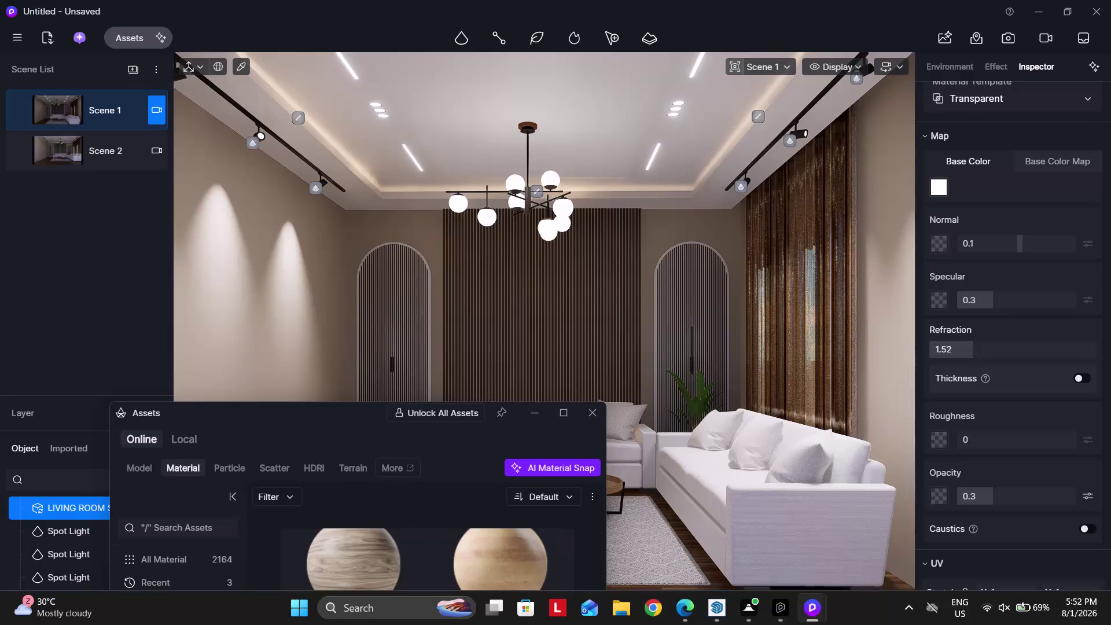
Expand the Assets material library and open the Fabric category.
drag(174, 409, 123, 64)
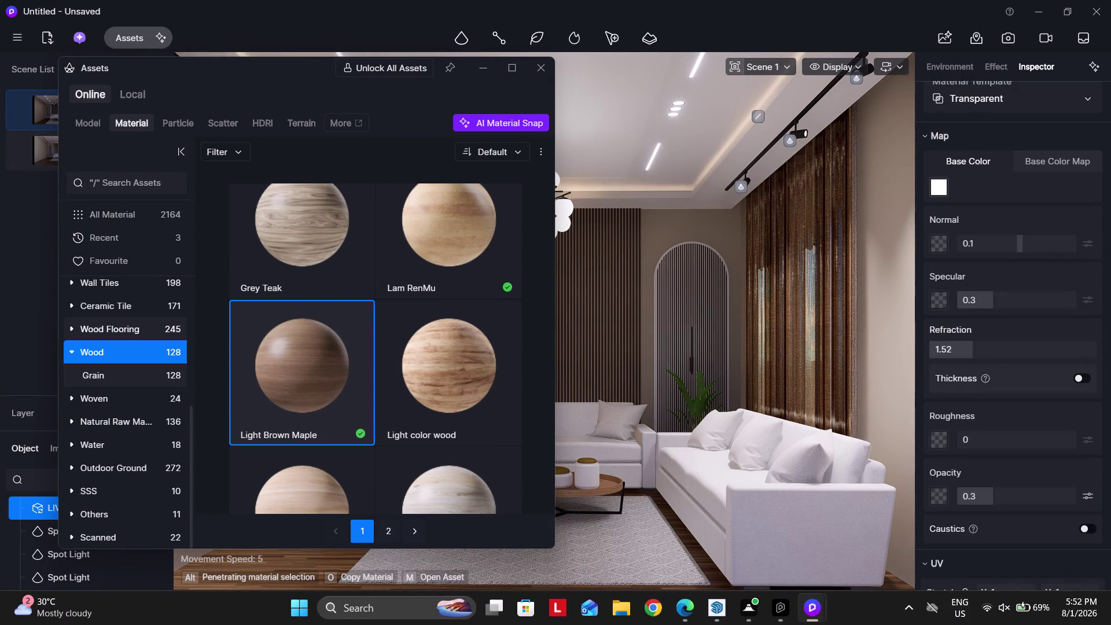
scroll(up, 3)
scroll(up, 3)
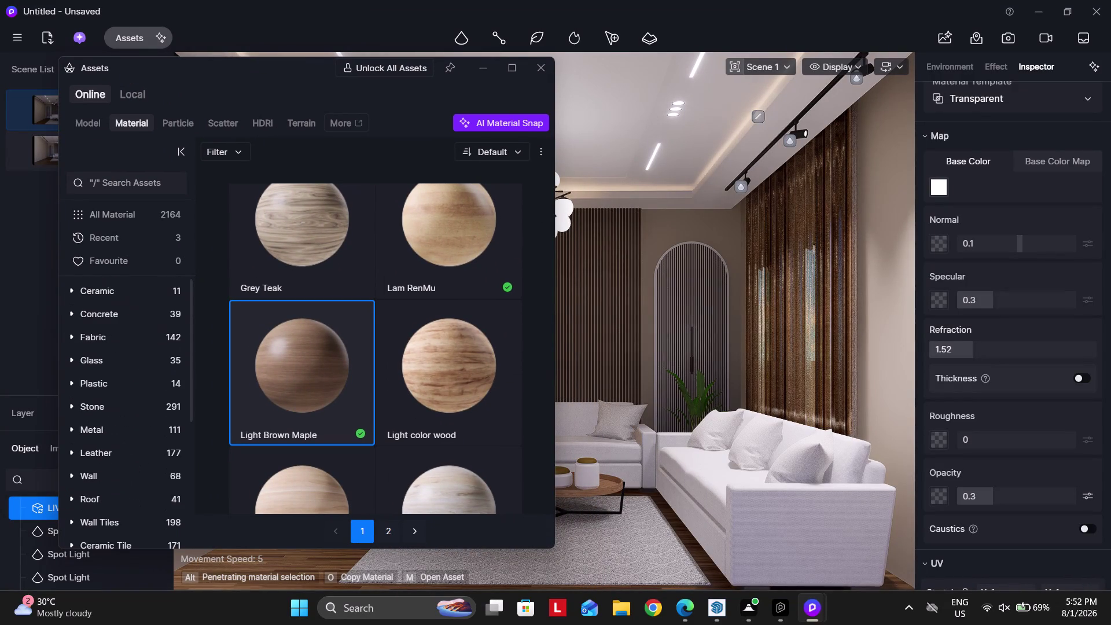
scroll(up, 3)
click(99, 341)
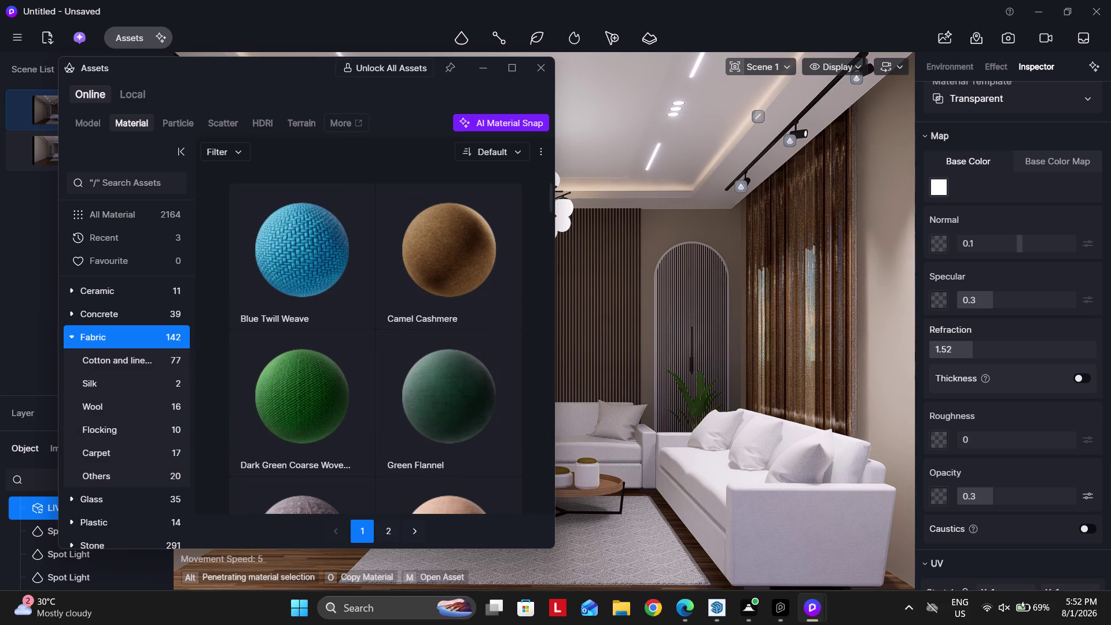
Apply the Solid Cotton and Linen fabric to the sofa.
scroll(down, 3)
scroll(down, 3)
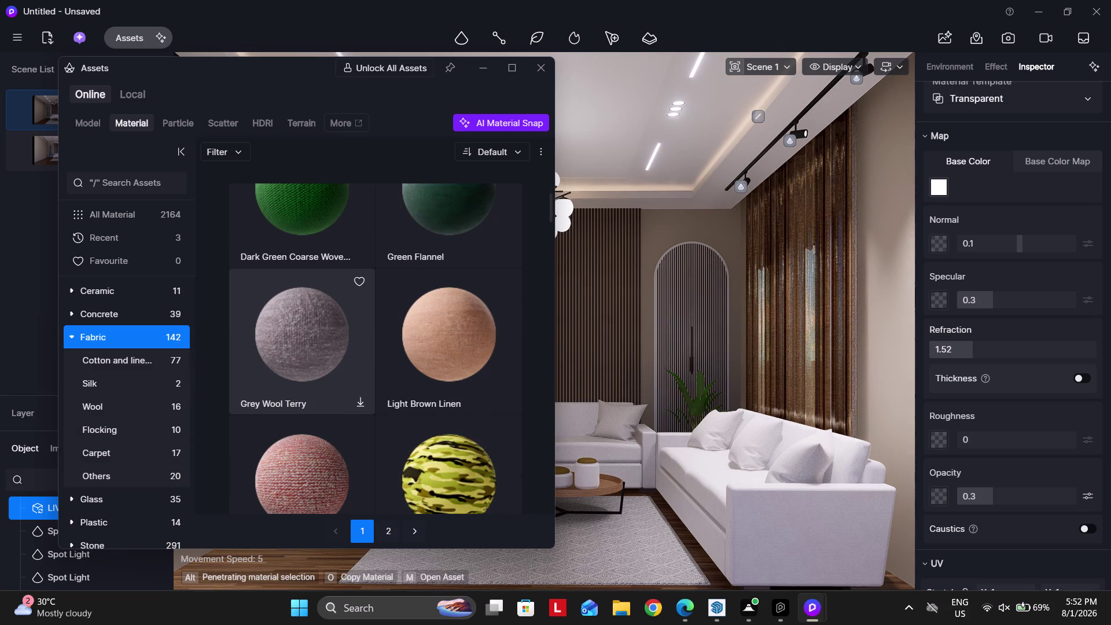
scroll(down, 3)
click(307, 330)
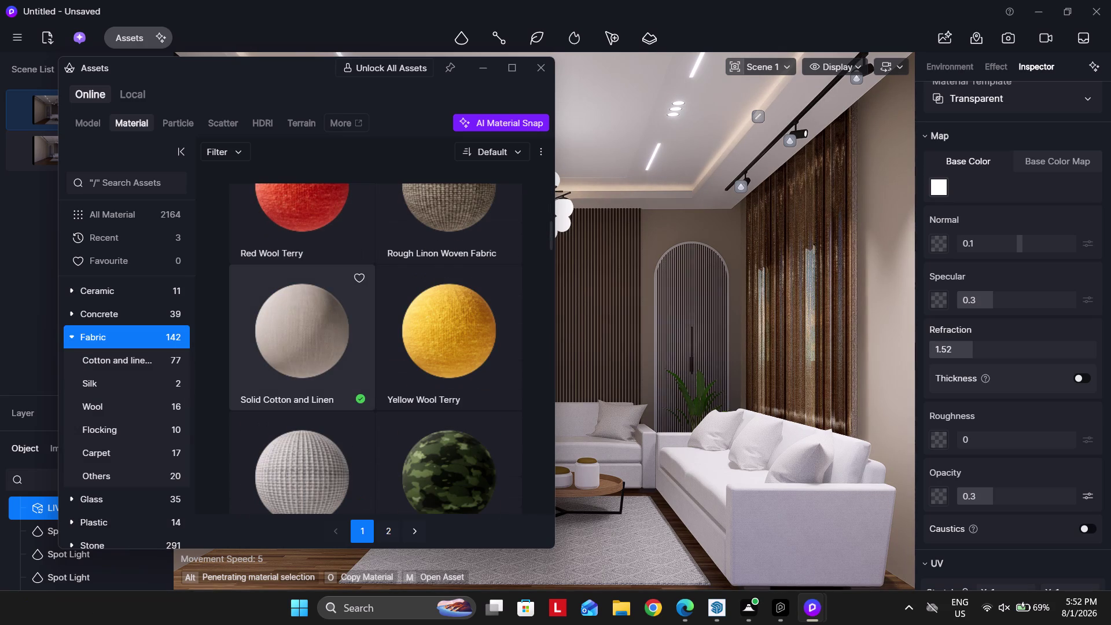
click(751, 514)
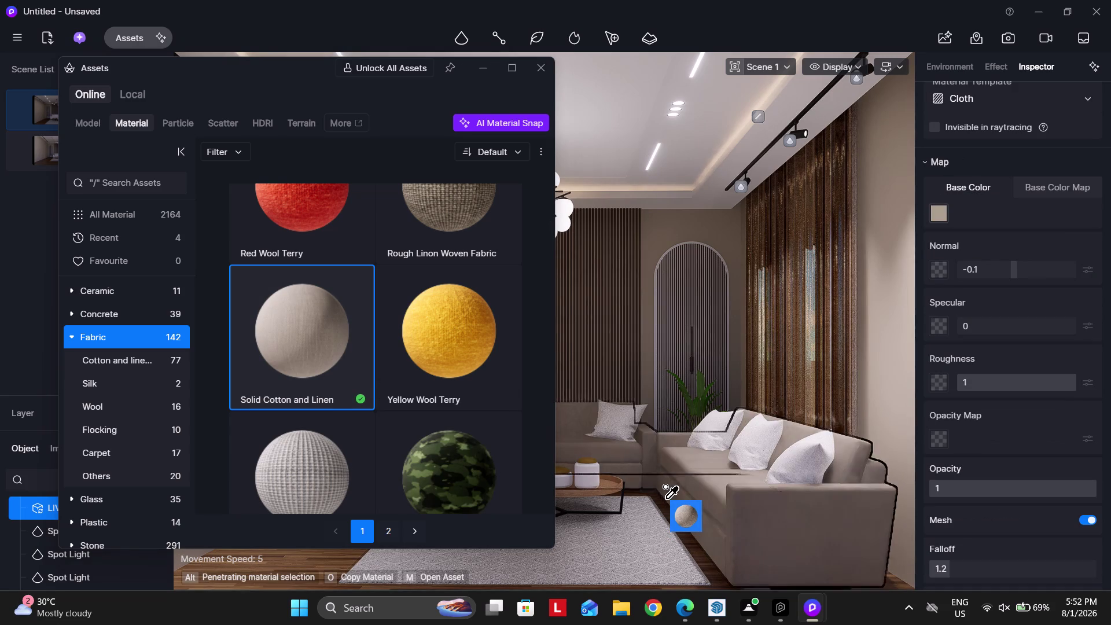
Try the Beige Linen fabric on the sofa instead.
scroll(down, 3)
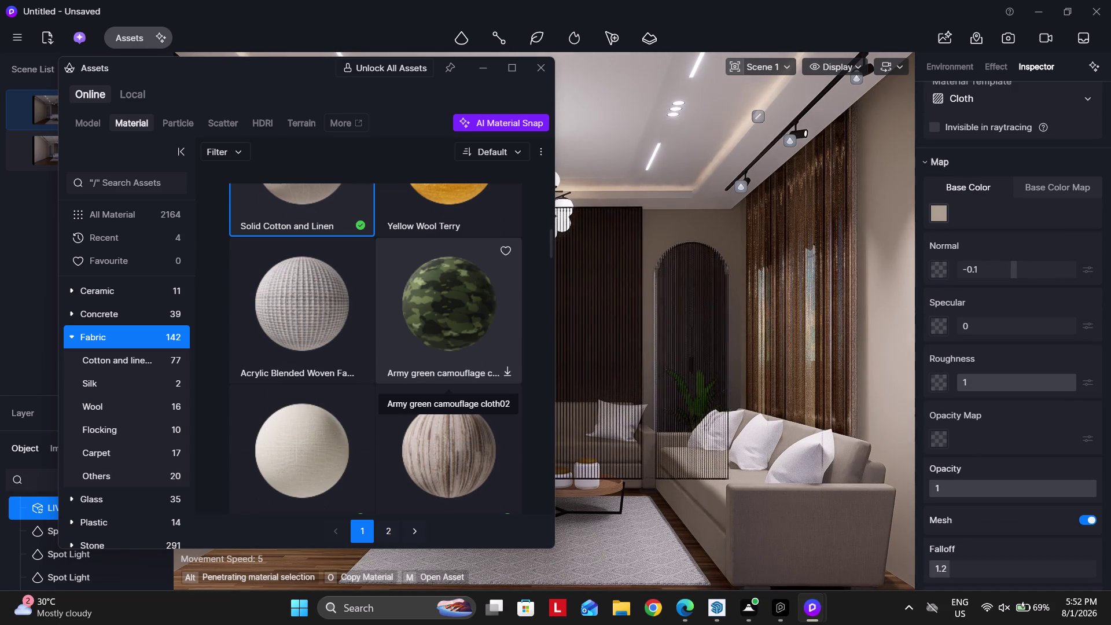
scroll(down, 3)
click(312, 335)
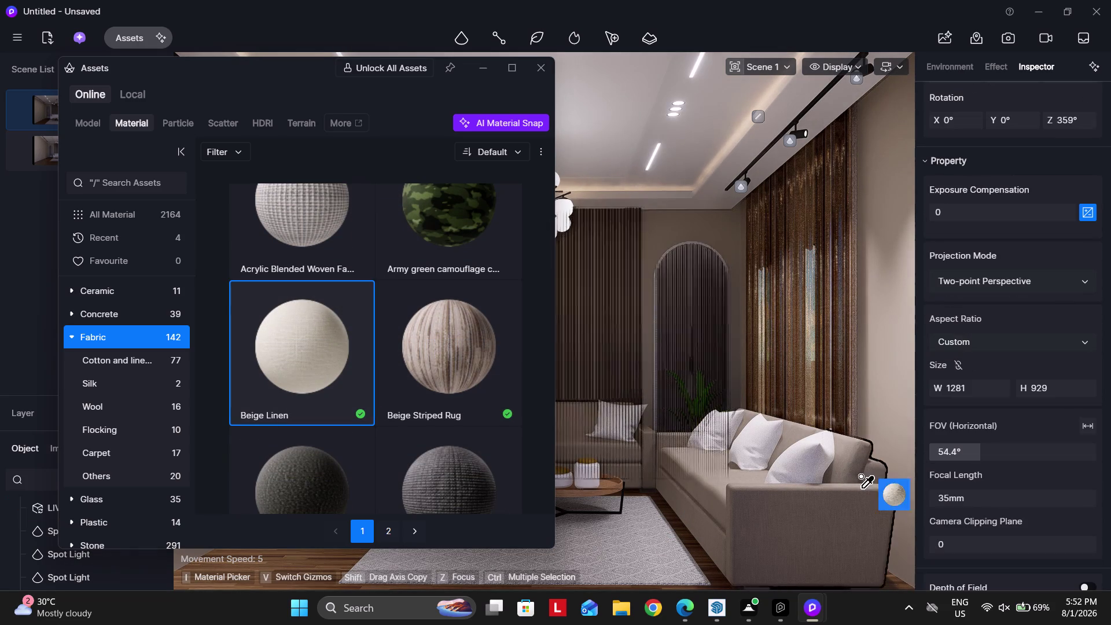
click(773, 504)
Reapply Solid Cotton and Linen to the sofa.
scroll(up, 3)
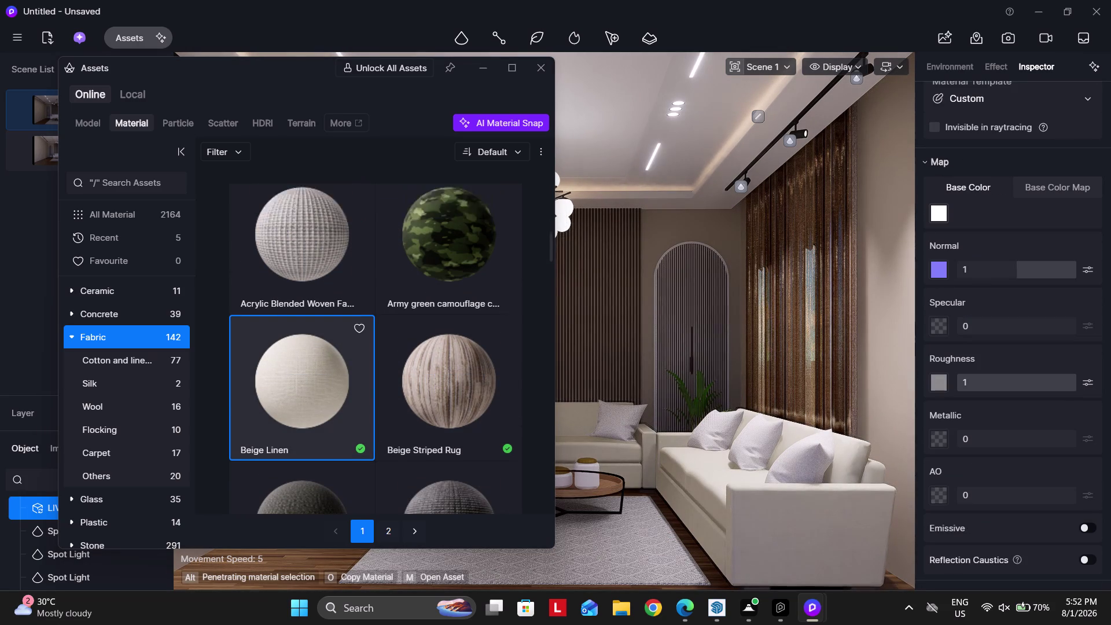
scroll(up, 3)
scroll(up, 3)
click(292, 284)
click(693, 504)
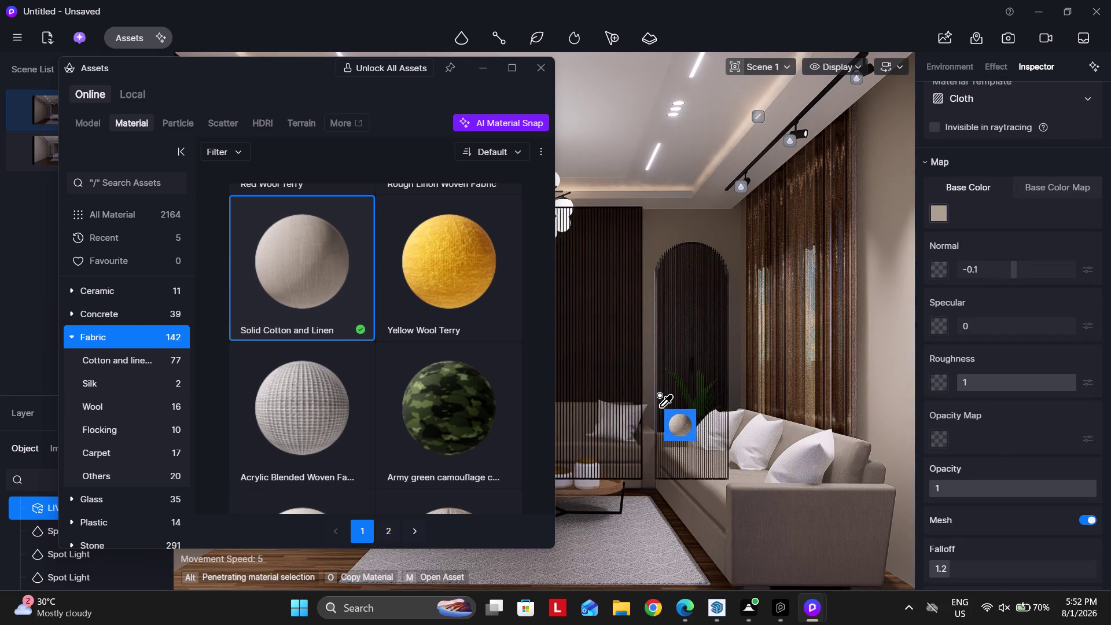
Zoom the view in close to the sofa cushions.
right_drag(739, 334, 781, 409)
scroll(up, 3)
scroll(up, 3)
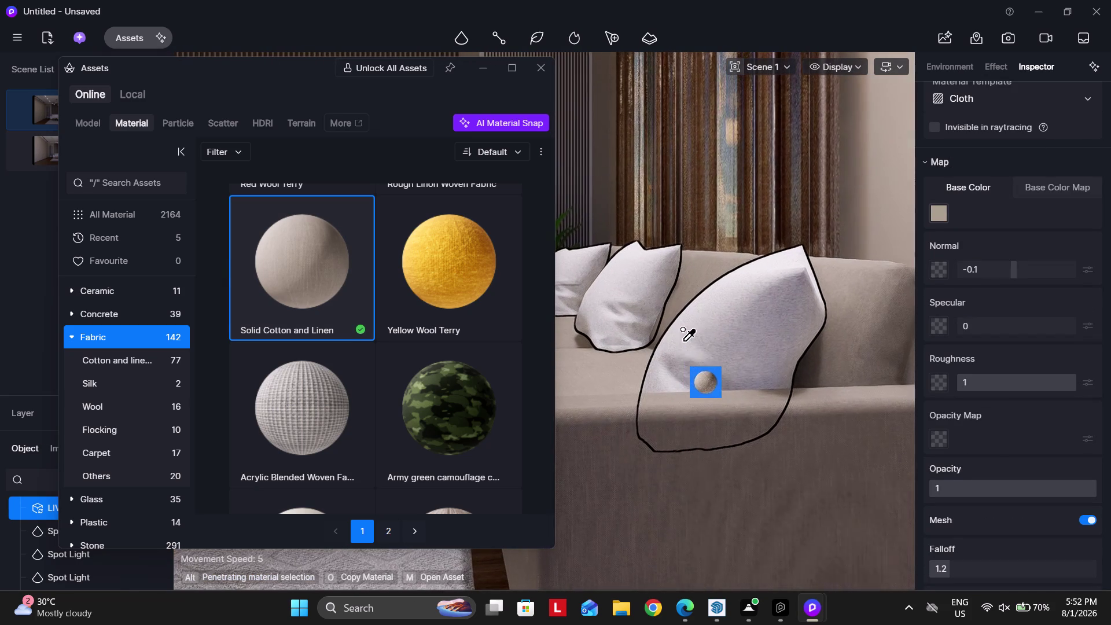
scroll(down, 3)
scroll(down, 3)
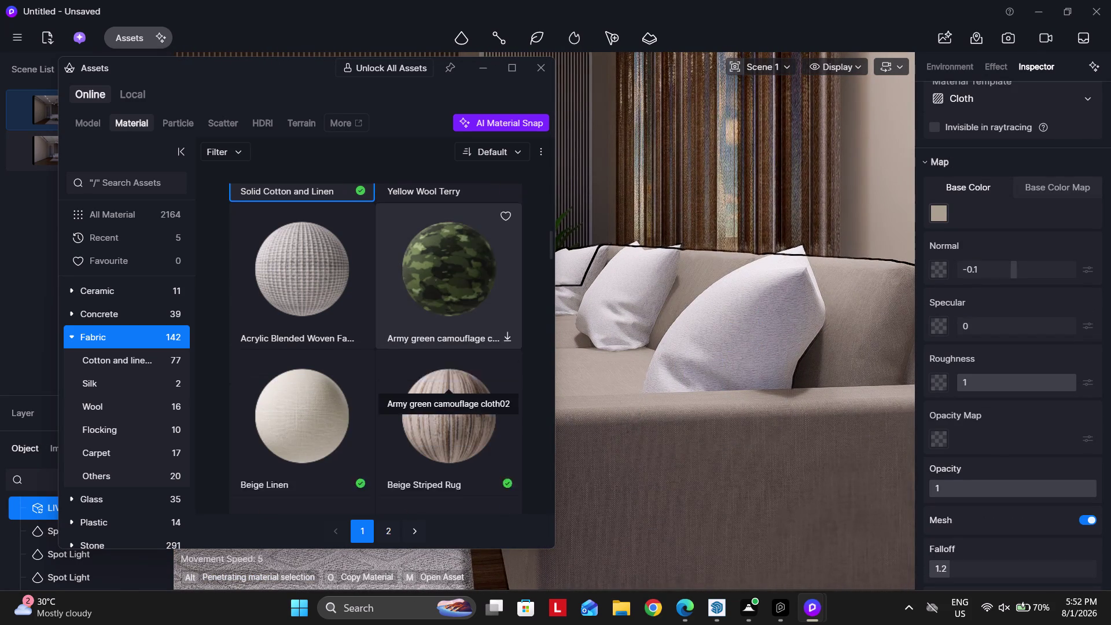
scroll(down, 3)
scroll(down, 3)
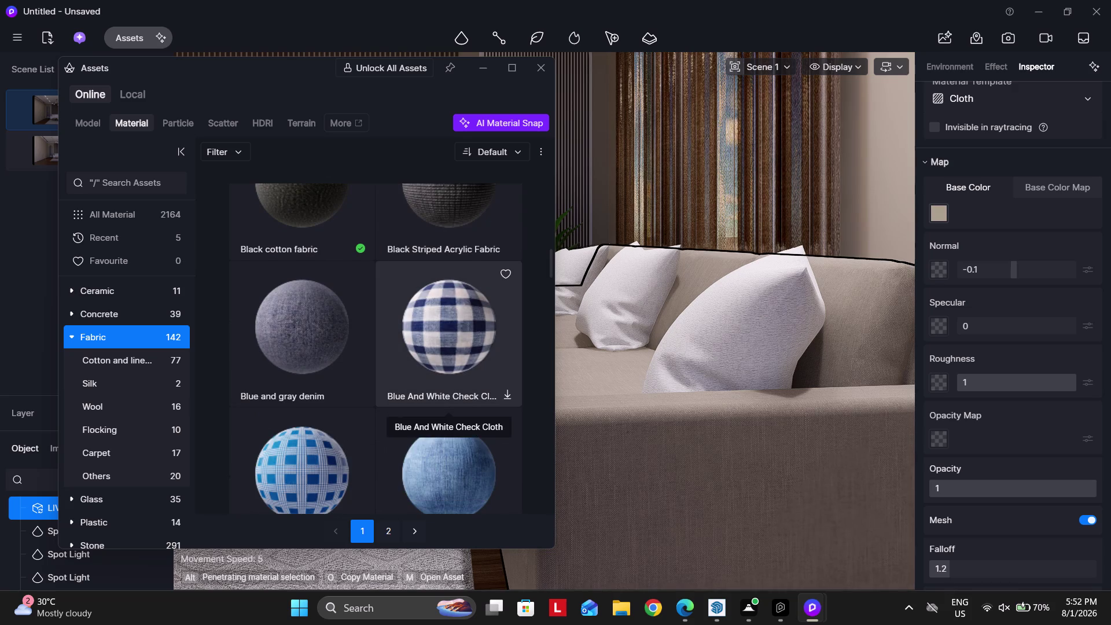
scroll(down, 3)
Find Dark gray seamless weaving in the fabric library and apply it to the cushions.
drag(279, 69, 122, 76)
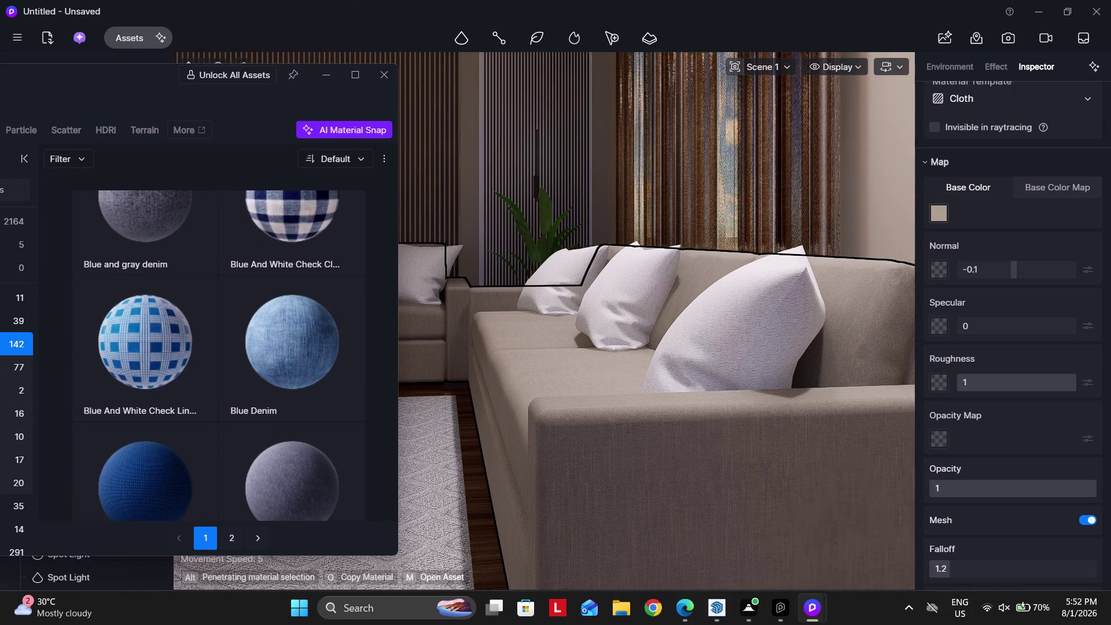
scroll(down, 3)
scroll(down, 3)
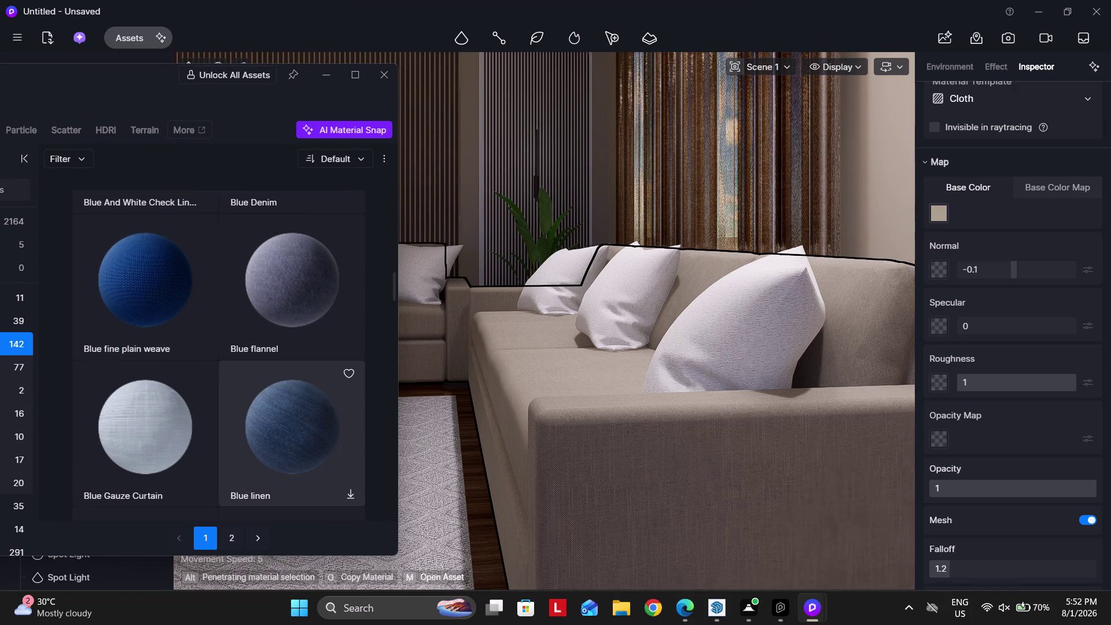
scroll(down, 3)
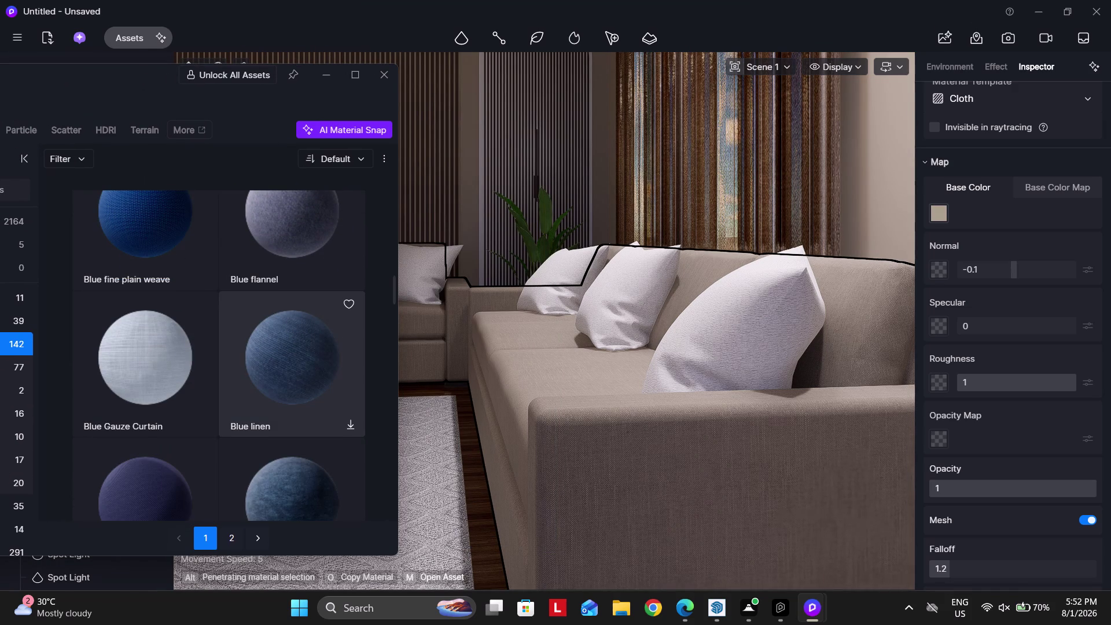
scroll(up, 3)
scroll(down, 3)
scroll(down, 3)
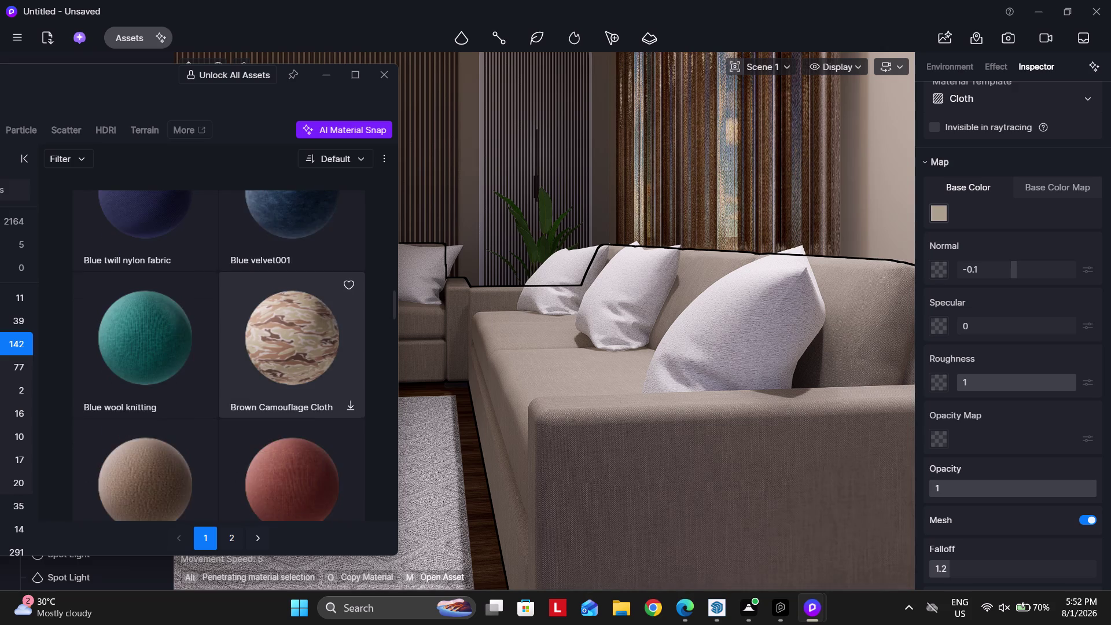
scroll(down, 3)
scroll(down, 3)
scroll(down, 3)
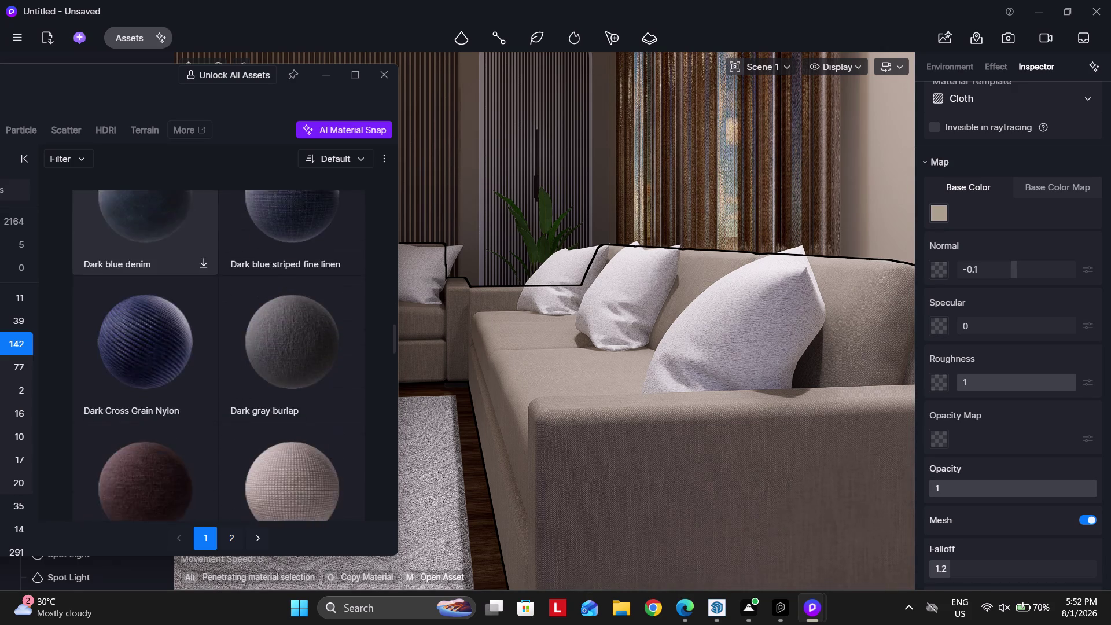
scroll(down, 3)
click(161, 359)
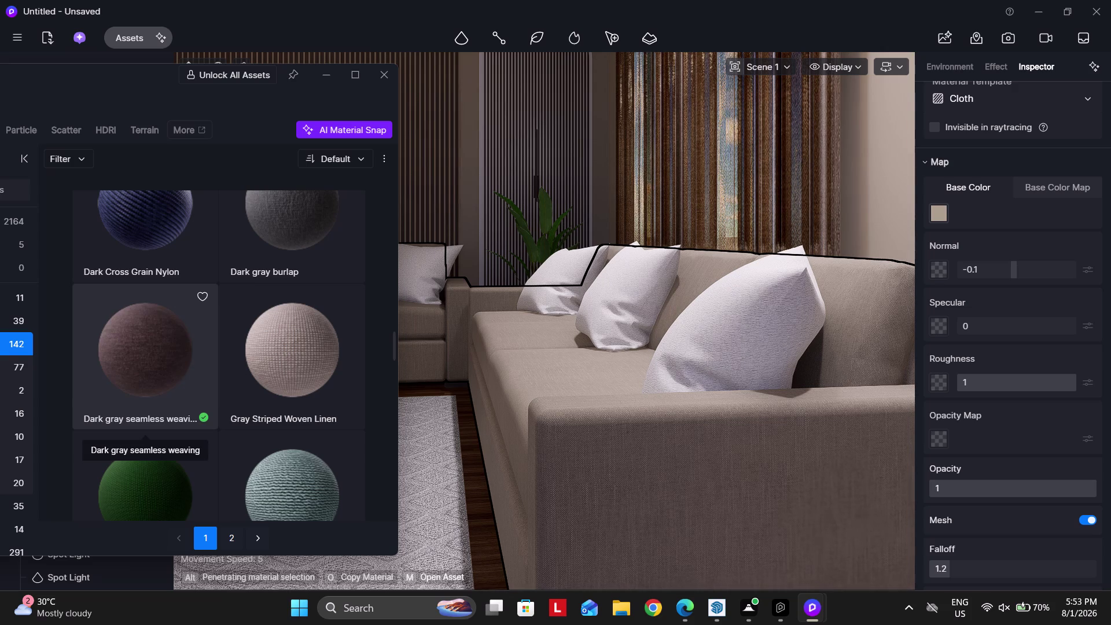
click(139, 334)
click(714, 331)
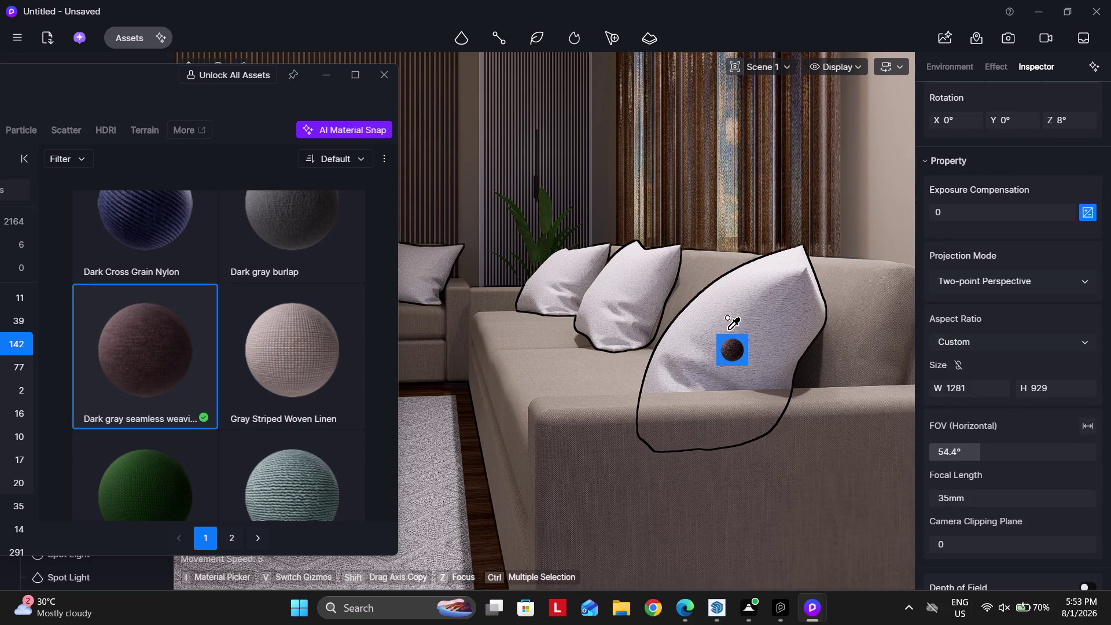
Pull back to view the whole sofa, close the library and return to Scene 1.
scroll(down, 3)
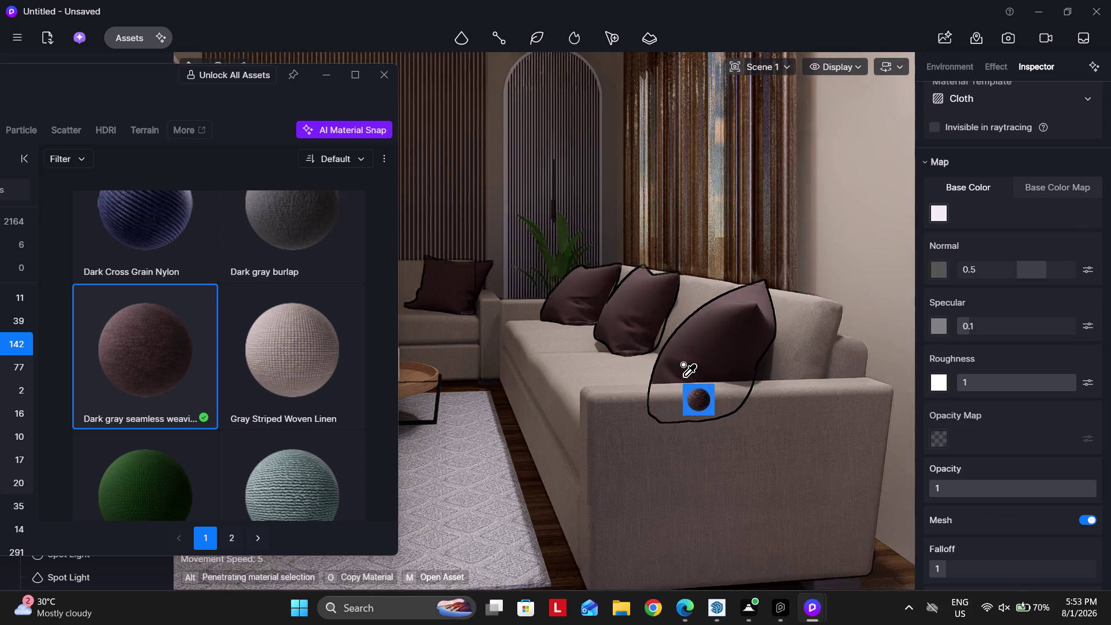
key(a)
key(a)
key(a)
right_drag(670, 391, 800, 379)
right_drag(666, 394, 652, 395)
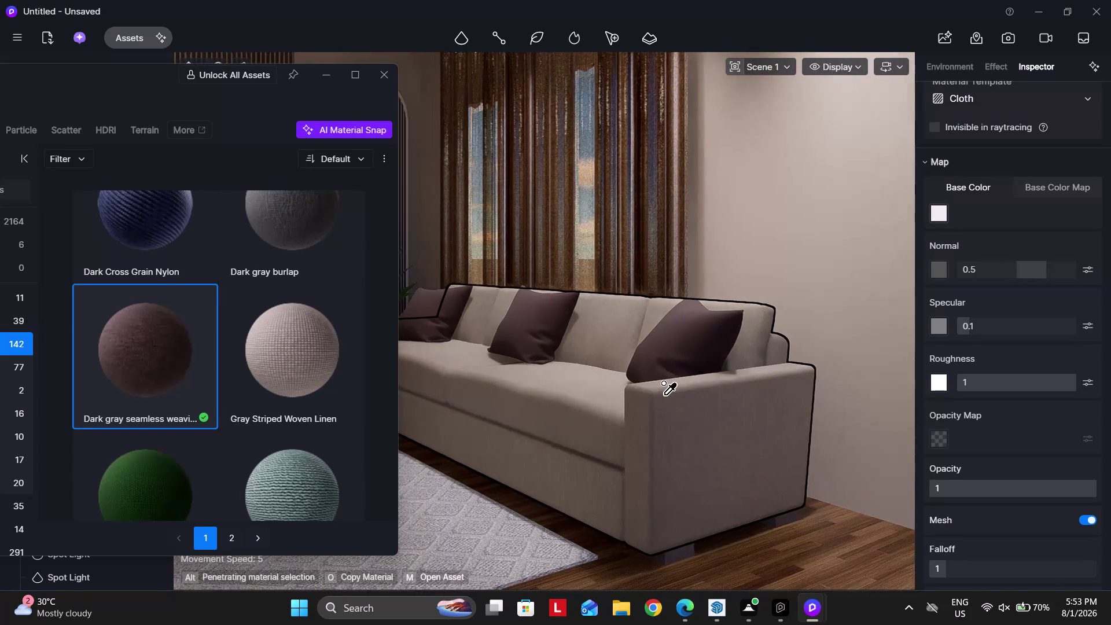
key(Escape)
key(Escape)
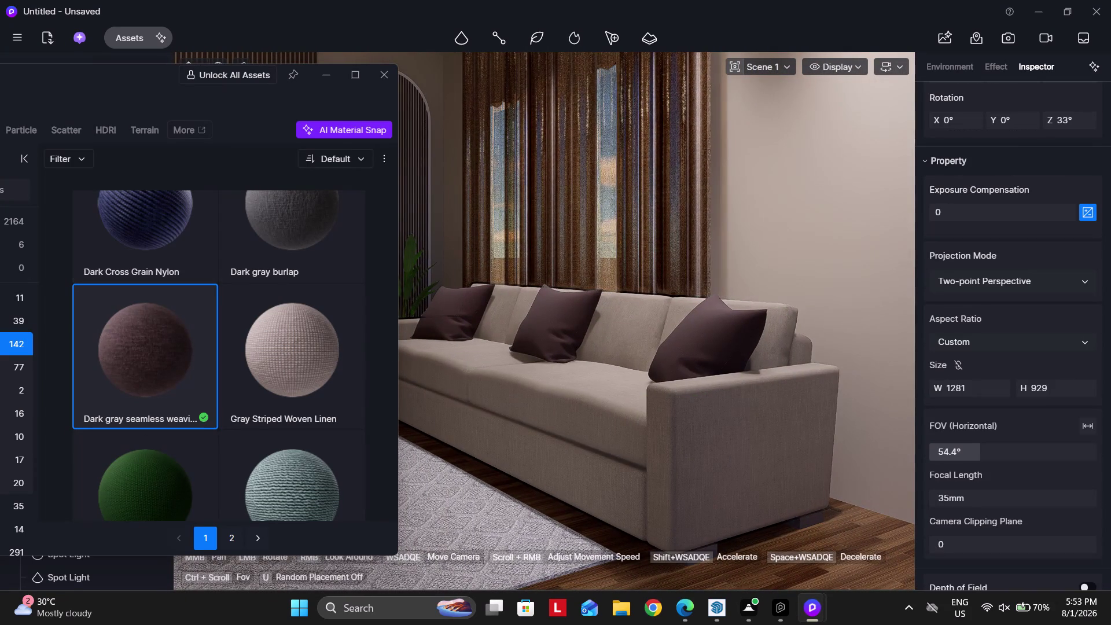
click(381, 76)
click(102, 121)
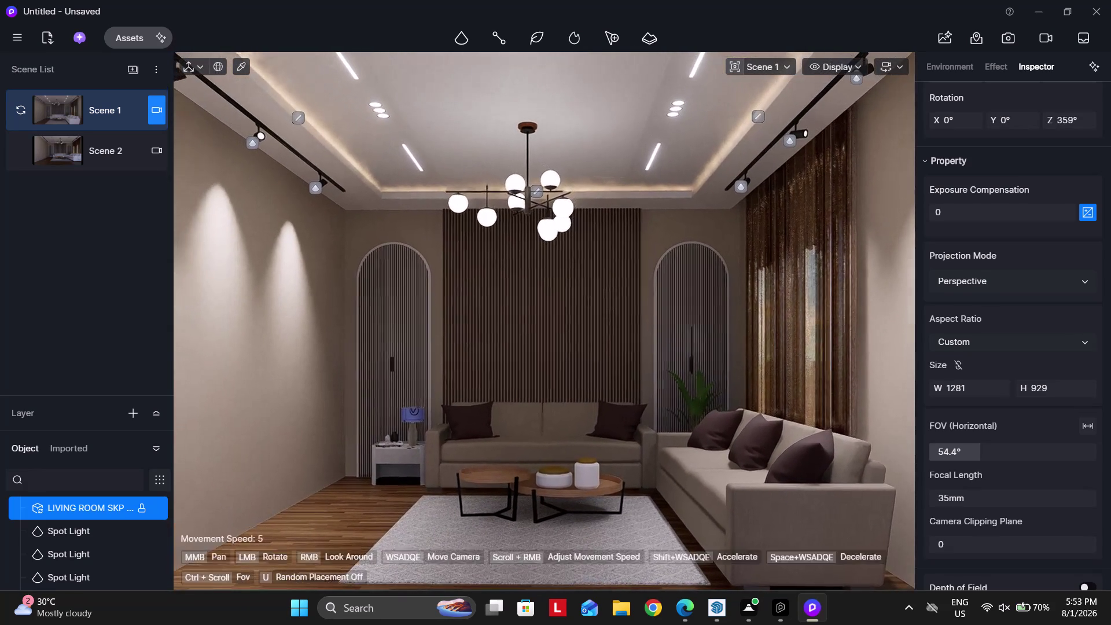
Clear the selection and delete two ceiling spotlights on the right track.
key(Escape)
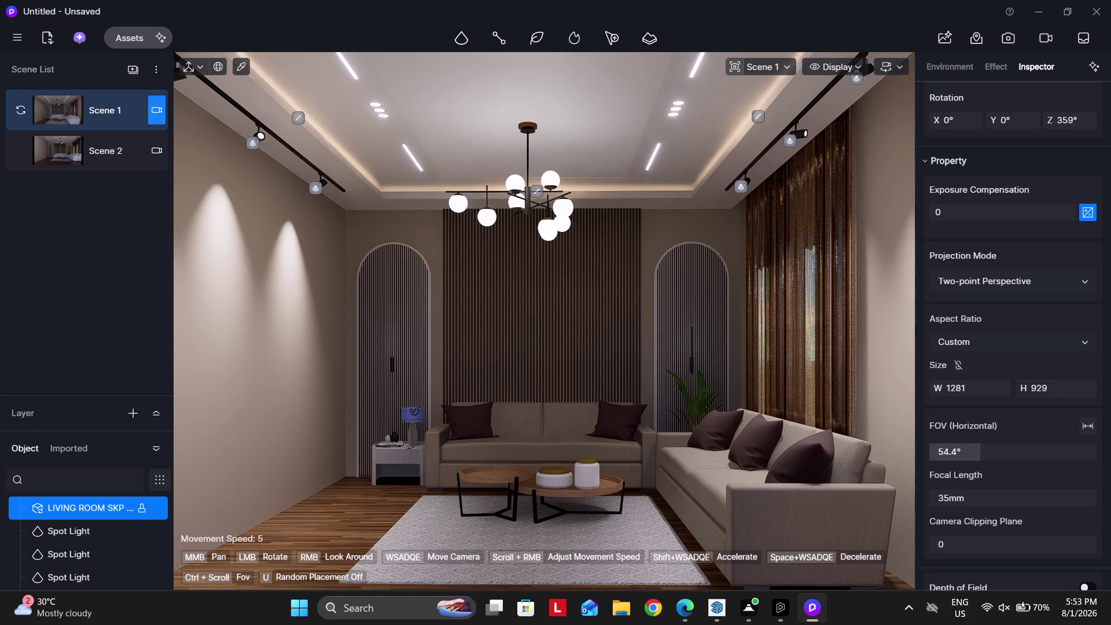
key(Escape)
key(Escape)
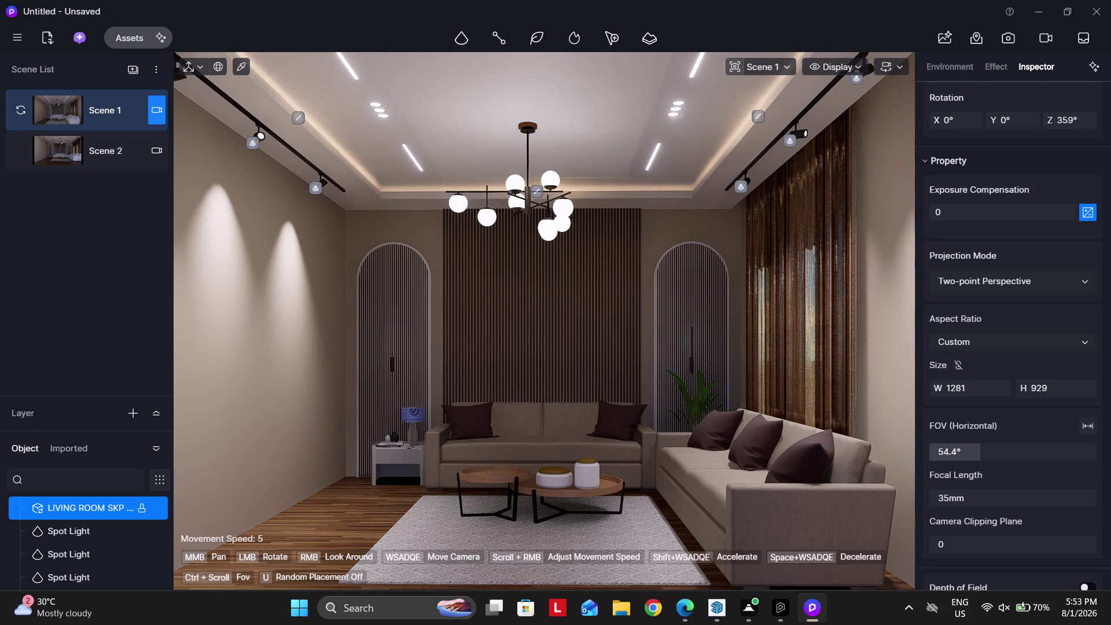
key(Escape)
key(Escape)
key(Escape)
key(Escape)
key(Escape)
key(Escape)
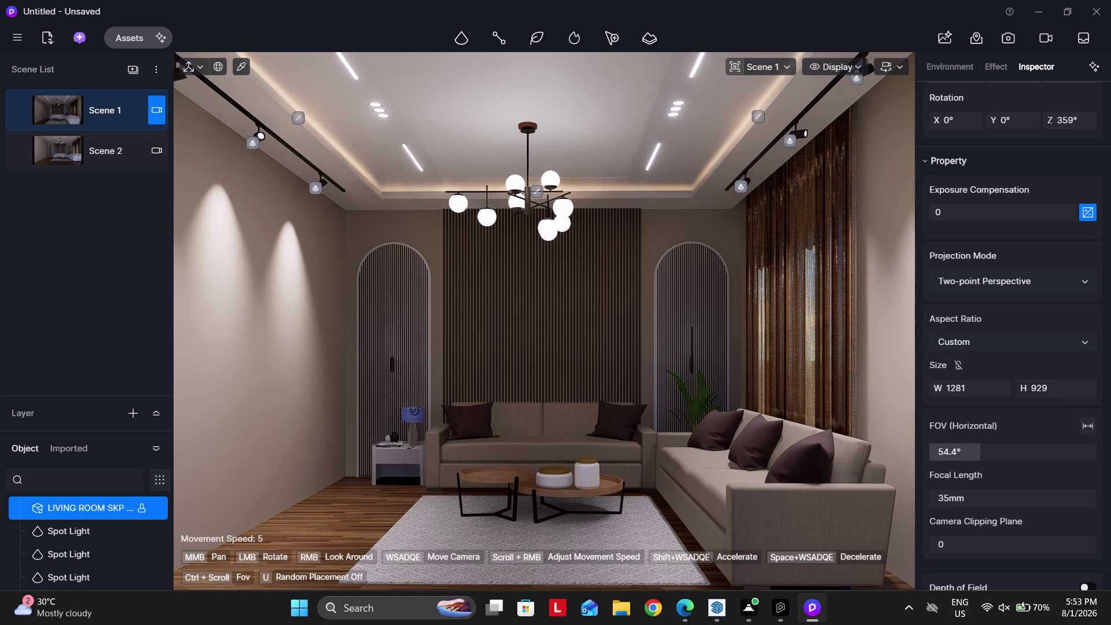
click(792, 145)
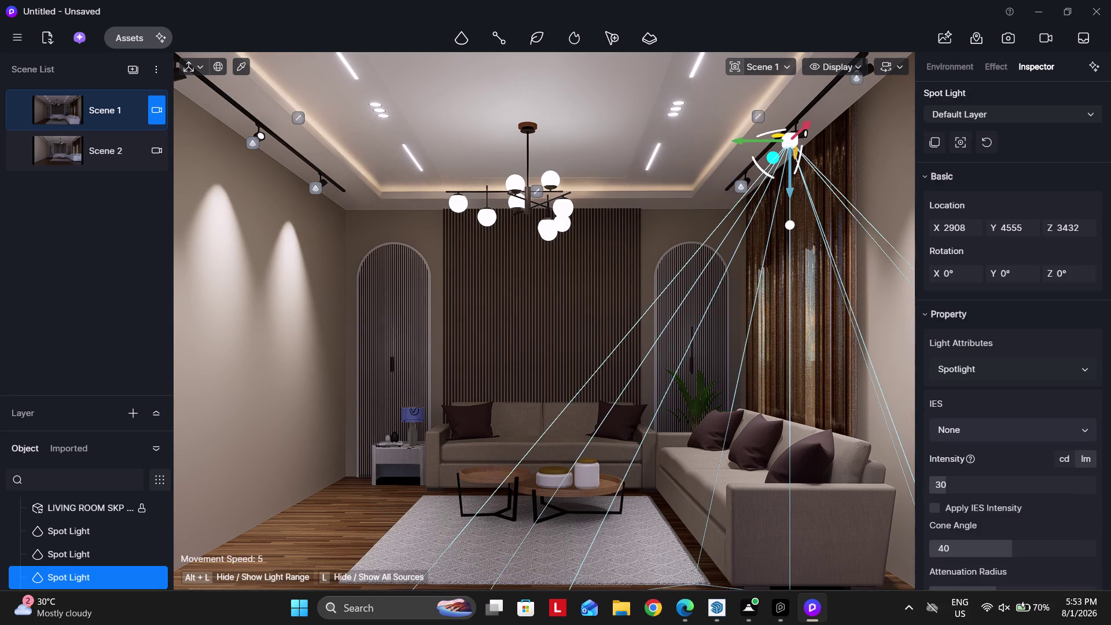
key(Delete)
click(745, 182)
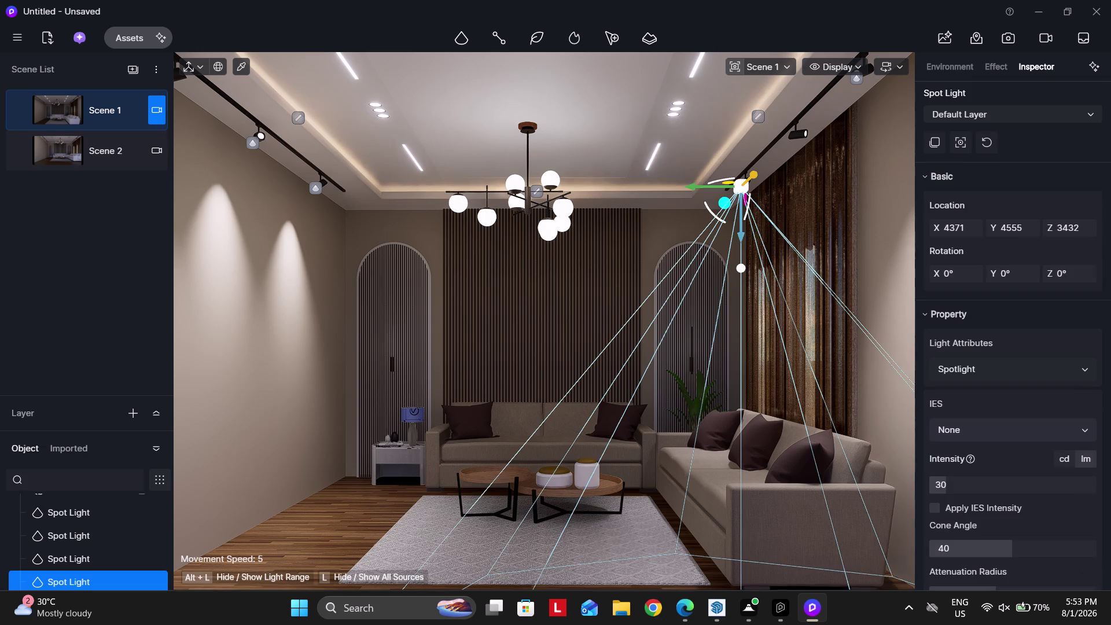
key(Delete)
Fly the camera close to face the curtains behind the sofa.
right_drag(563, 369, 670, 366)
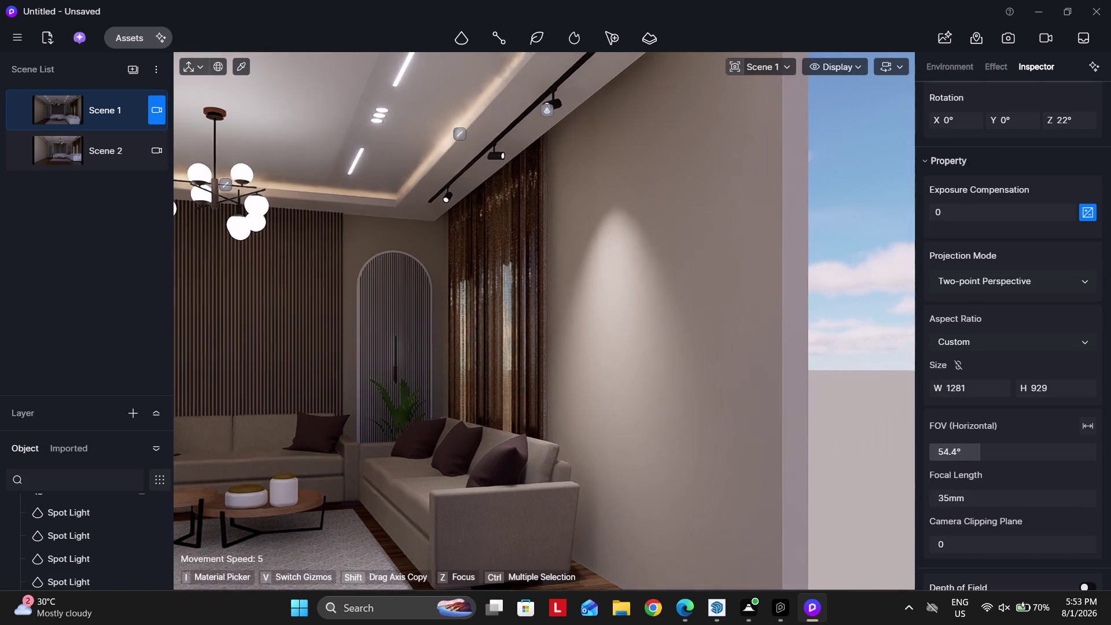
key(a)
key(a)
key(a)
right_drag(491, 371, 627, 369)
key(w)
key(w)
key(w)
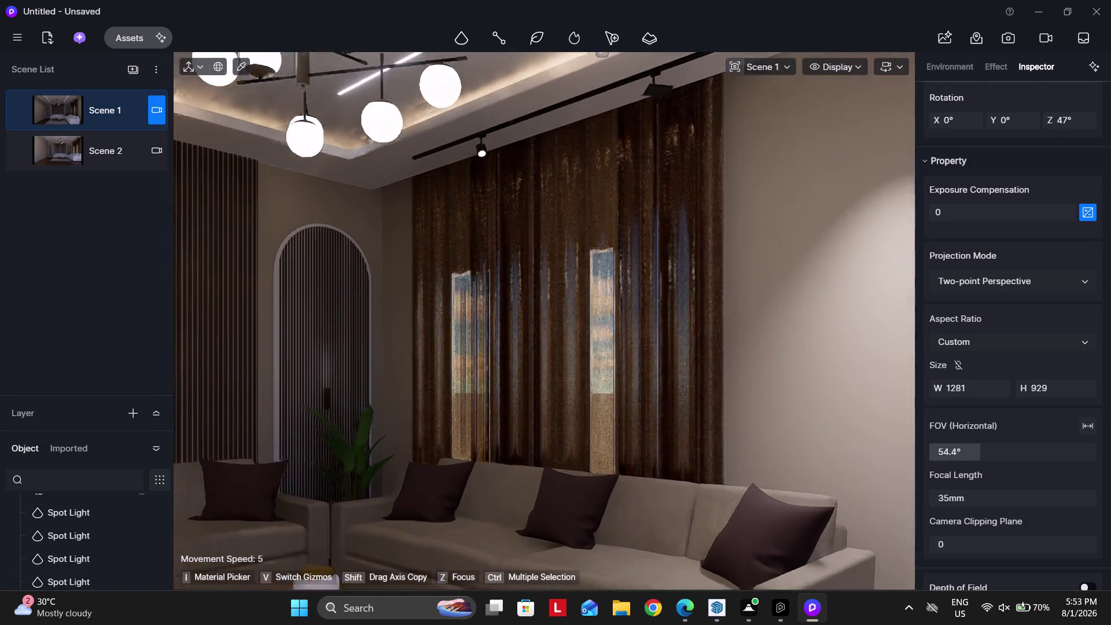
right_drag(627, 368, 698, 363)
scroll(up, 3)
scroll(up, 3)
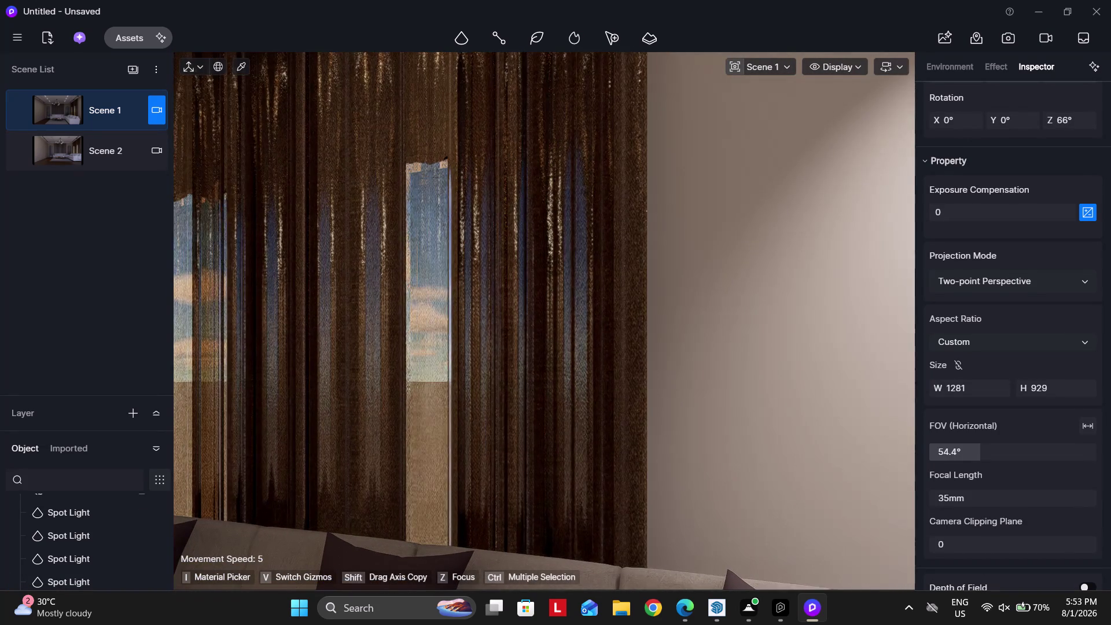
Pick the curtain material and set normal strength to -1 and specular to 0.06.
click(238, 71)
click(390, 279)
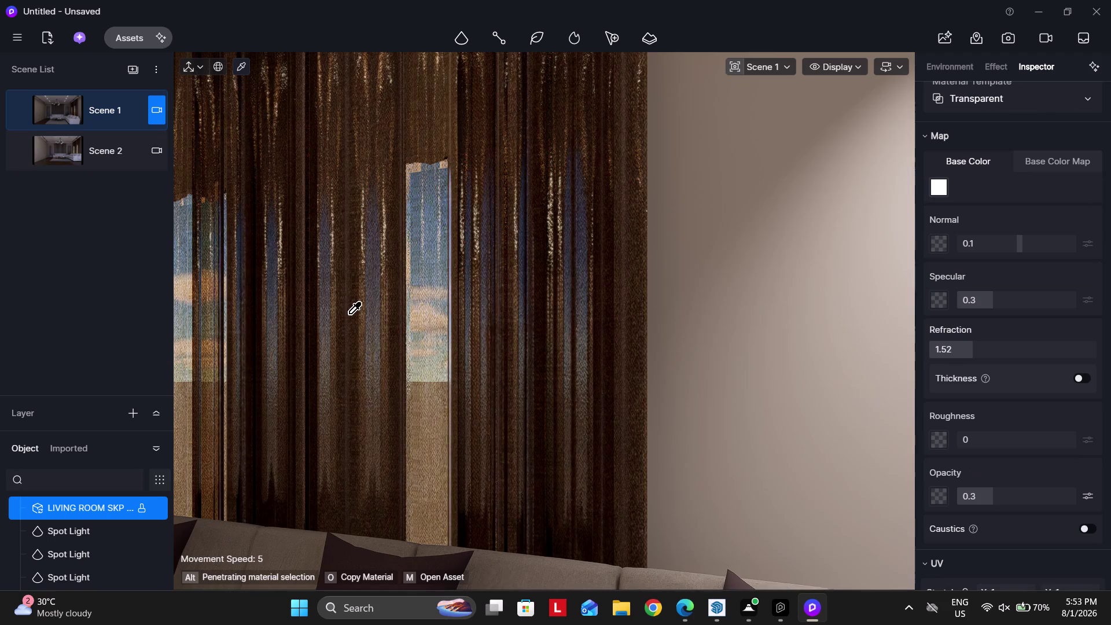
drag(1017, 250, 957, 249)
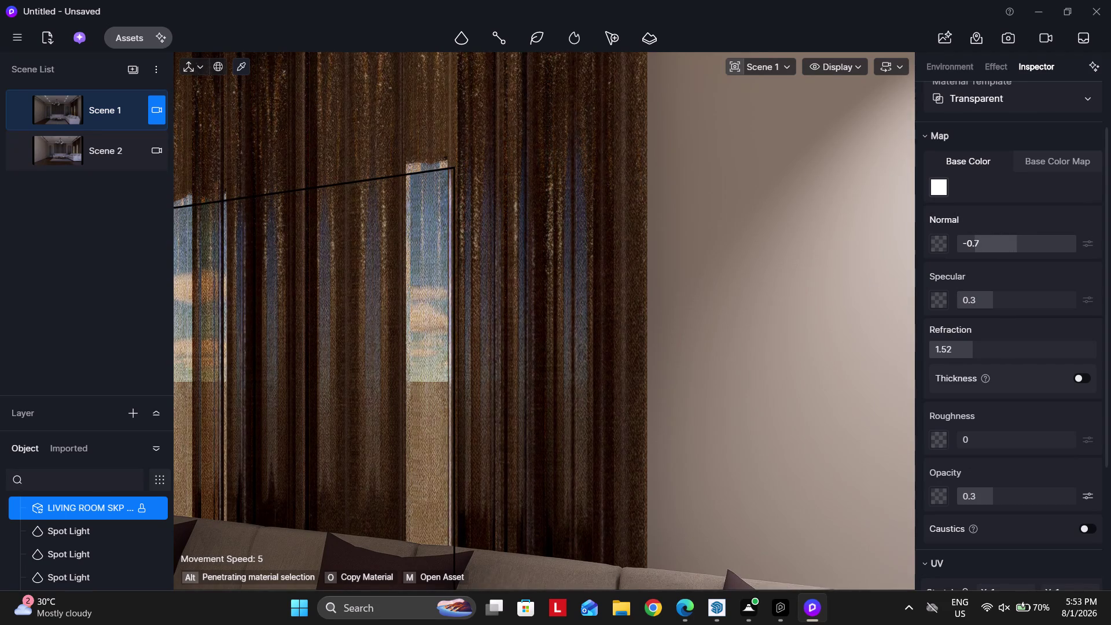
drag(957, 249, 895, 245)
drag(999, 305, 918, 302)
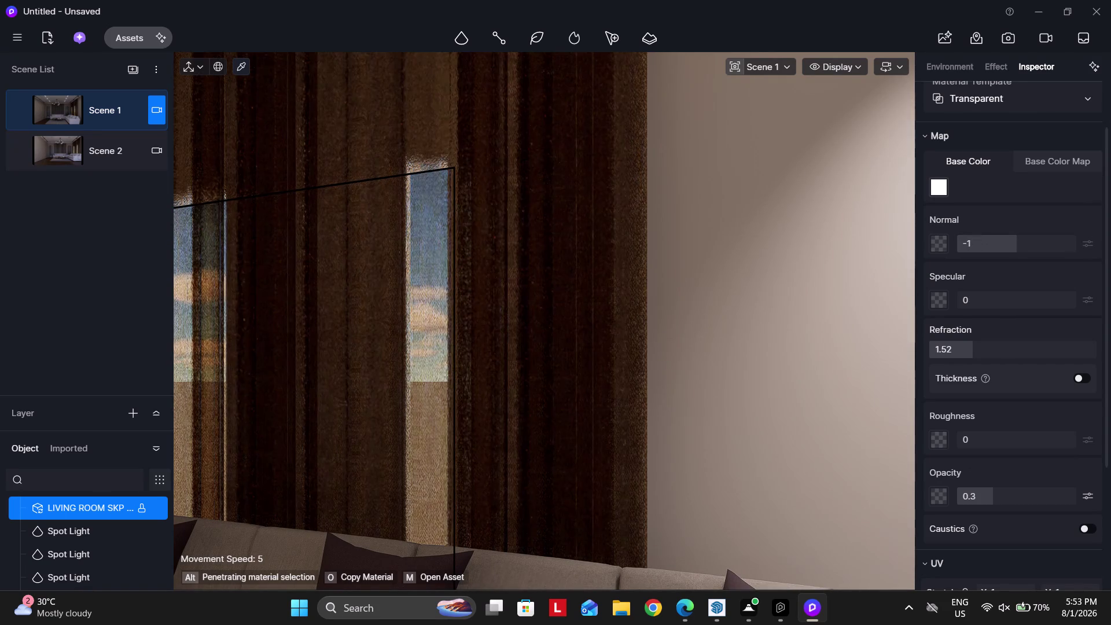
drag(918, 302, 970, 308)
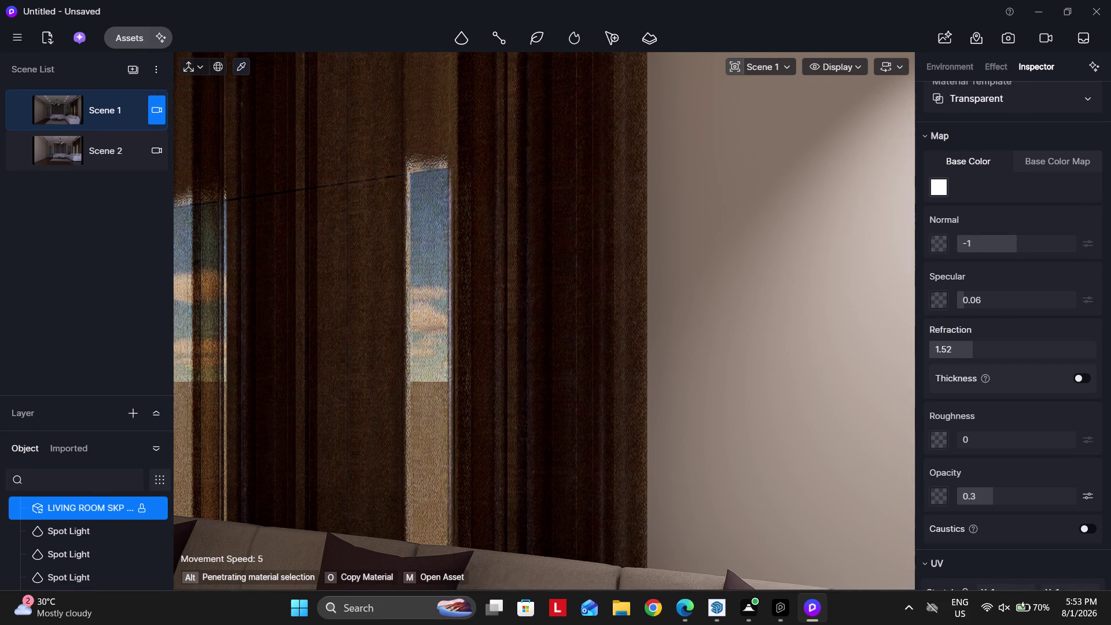
Apply the Solid Cotton and Linen fabric from the library to the curtains.
click(133, 37)
scroll(up, 3)
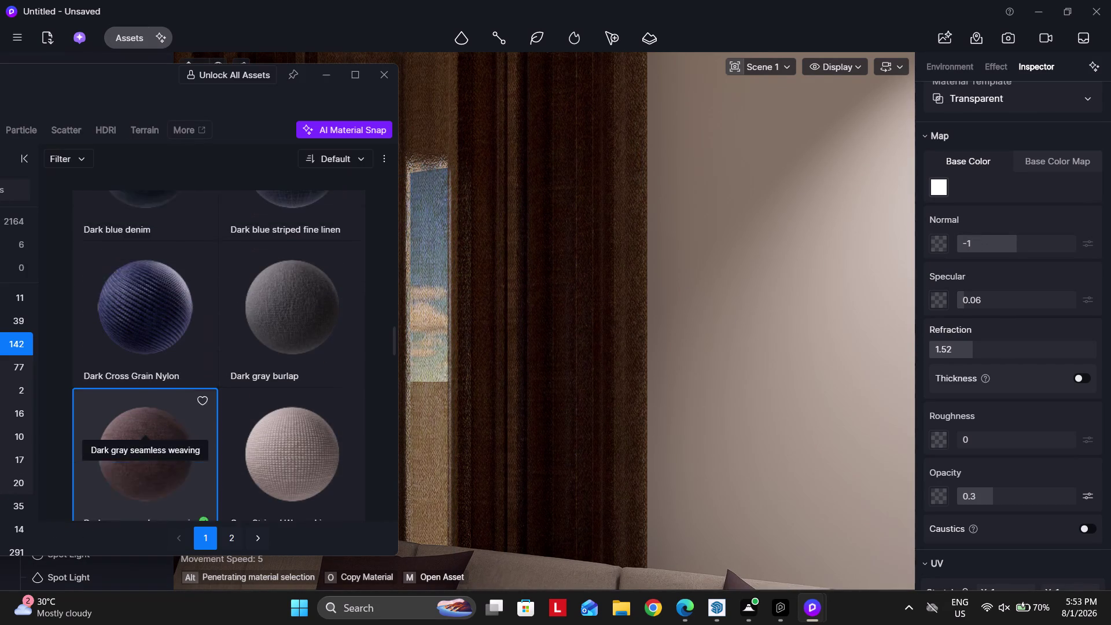
scroll(up, 3)
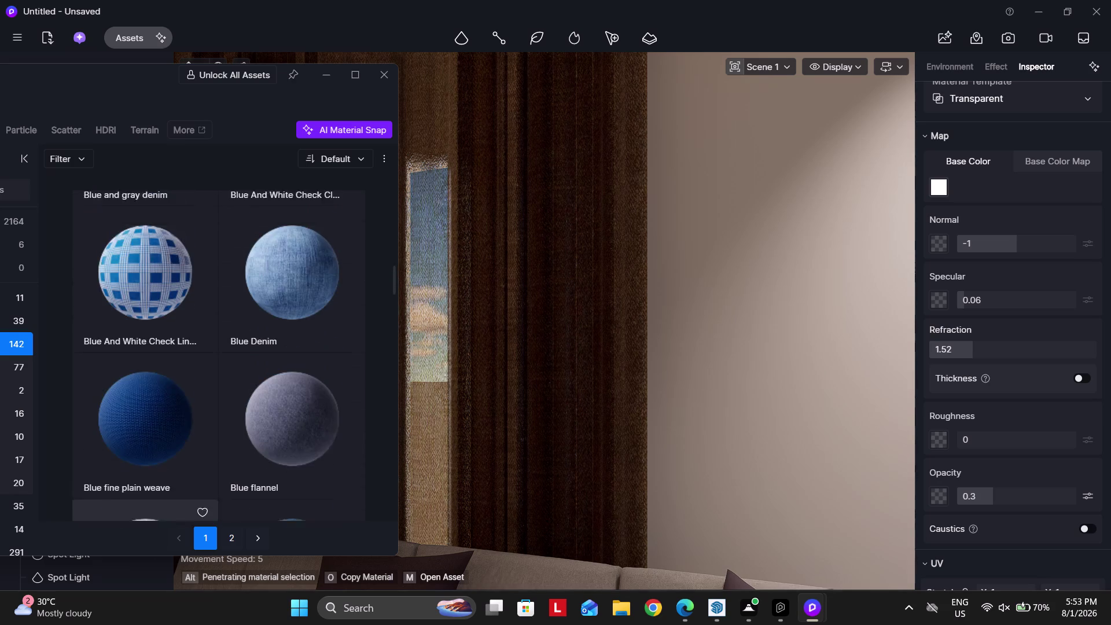
scroll(up, 3)
scroll(up, 3)
click(143, 314)
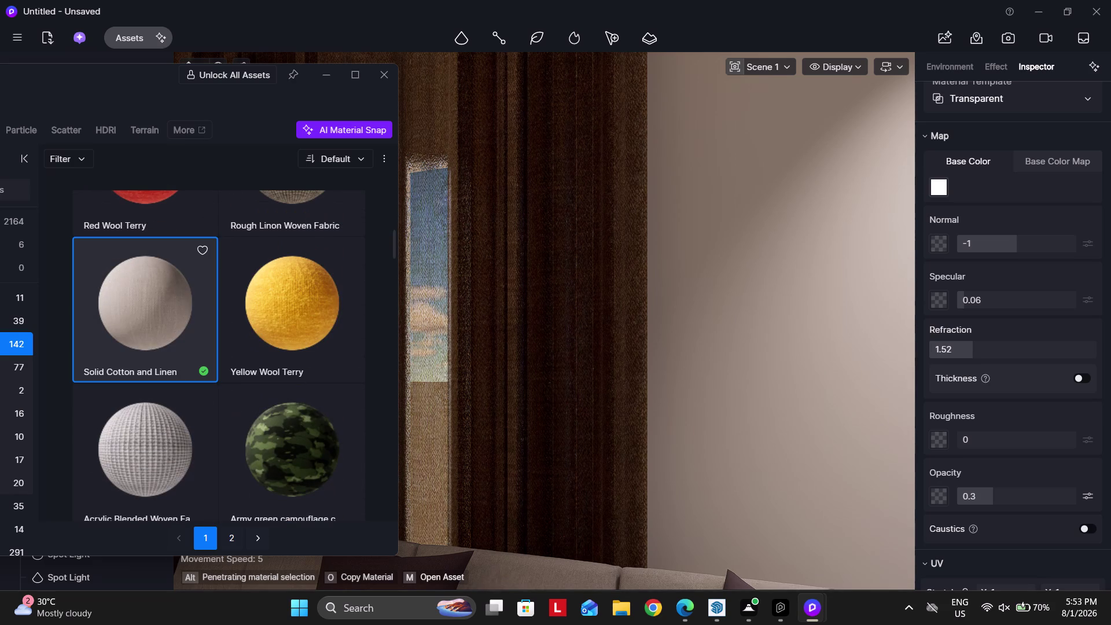
click(510, 320)
Move the library aside and look across the curtains and sofa wall.
drag(149, 76, 112, 429)
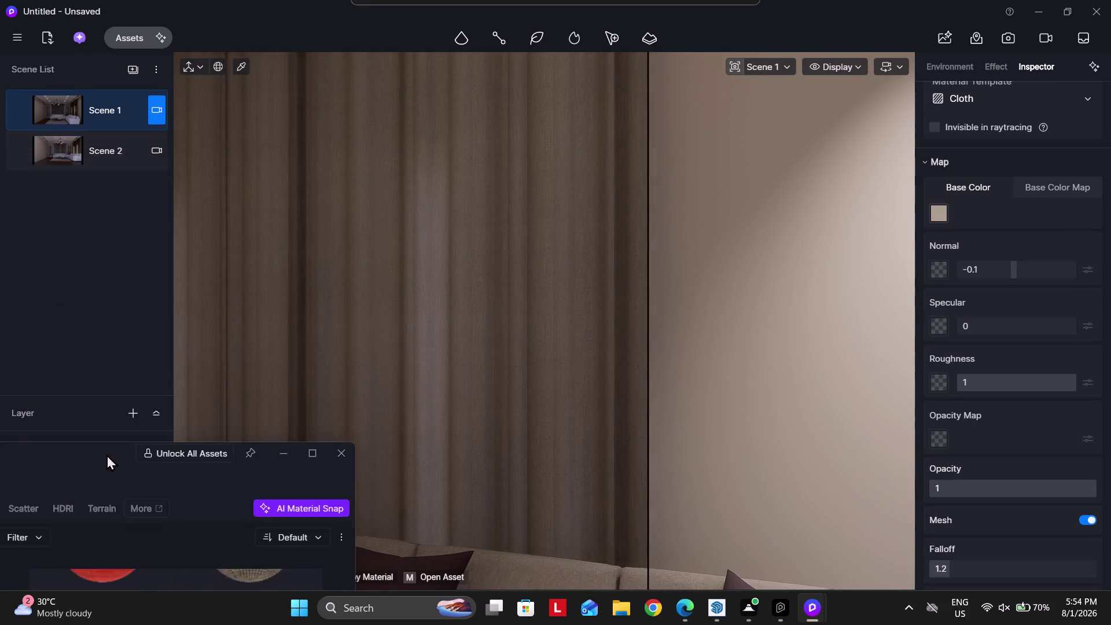
drag(112, 429, 100, 477)
scroll(down, 3)
right_drag(596, 300, 437, 294)
scroll(down, 3)
right_drag(619, 317, 661, 324)
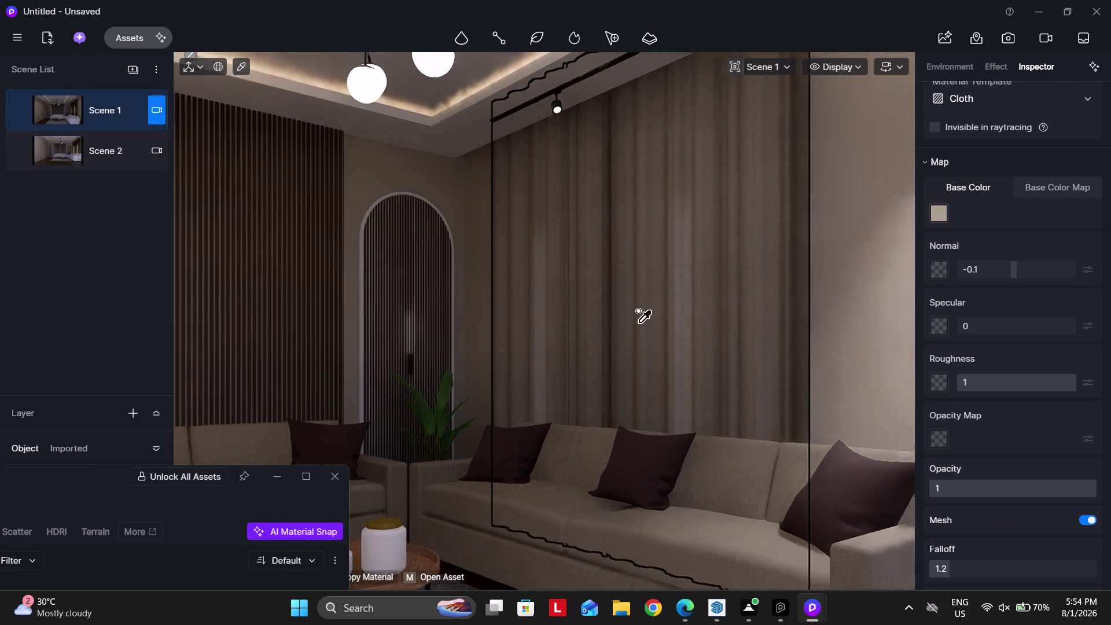
scroll(up, 3)
scroll(up, 3)
scroll(up, 3)
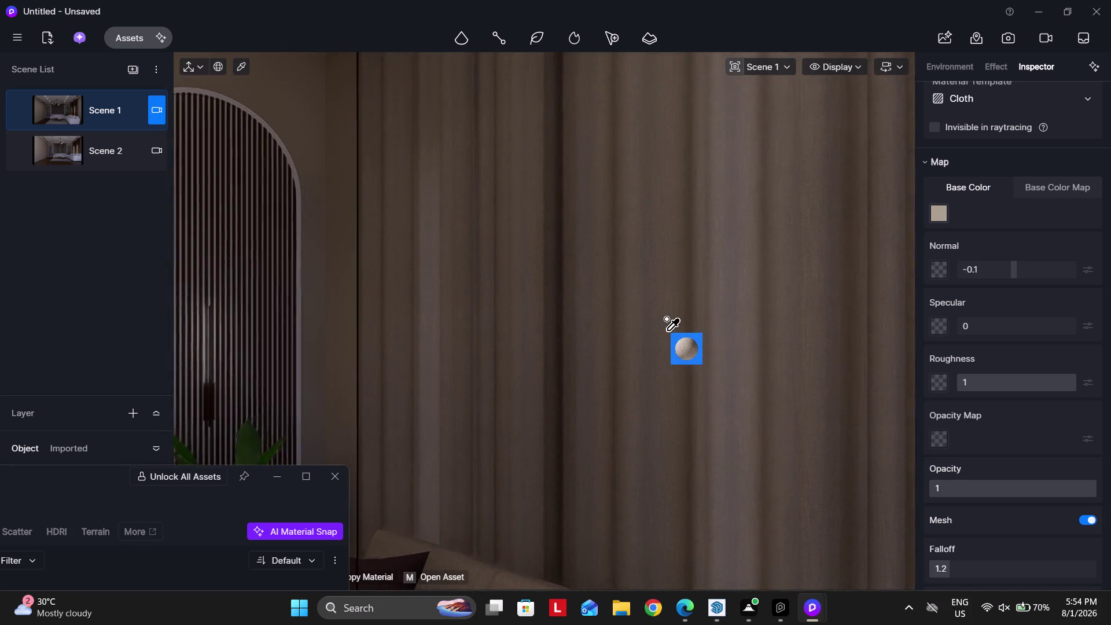
scroll(up, 3)
Drop the cloth material onto the other curtain panel.
drag(1010, 274, 1015, 274)
click(977, 273)
key(0)
key(Return)
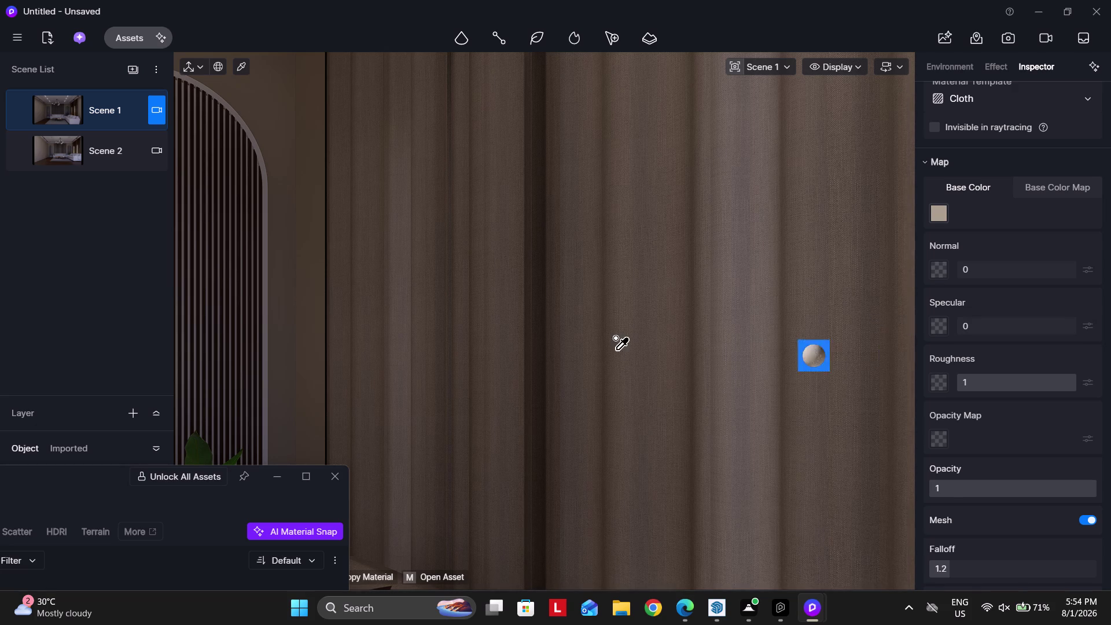
Back the camera away and inspect the curtains' new cloth material.
key(Escape)
scroll(down, 3)
right_drag(596, 339, 559, 348)
scroll(down, 3)
key(grave)
right_drag(575, 315, 628, 302)
key(Escape)
key(grave)
key(Escape)
click(237, 55)
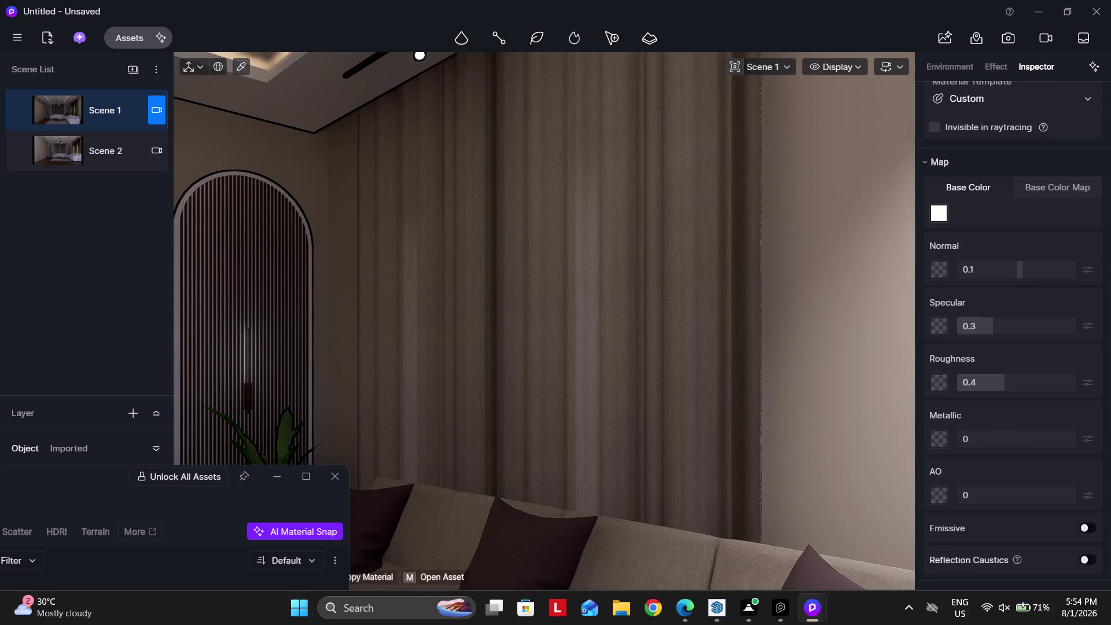
click(243, 68)
click(550, 324)
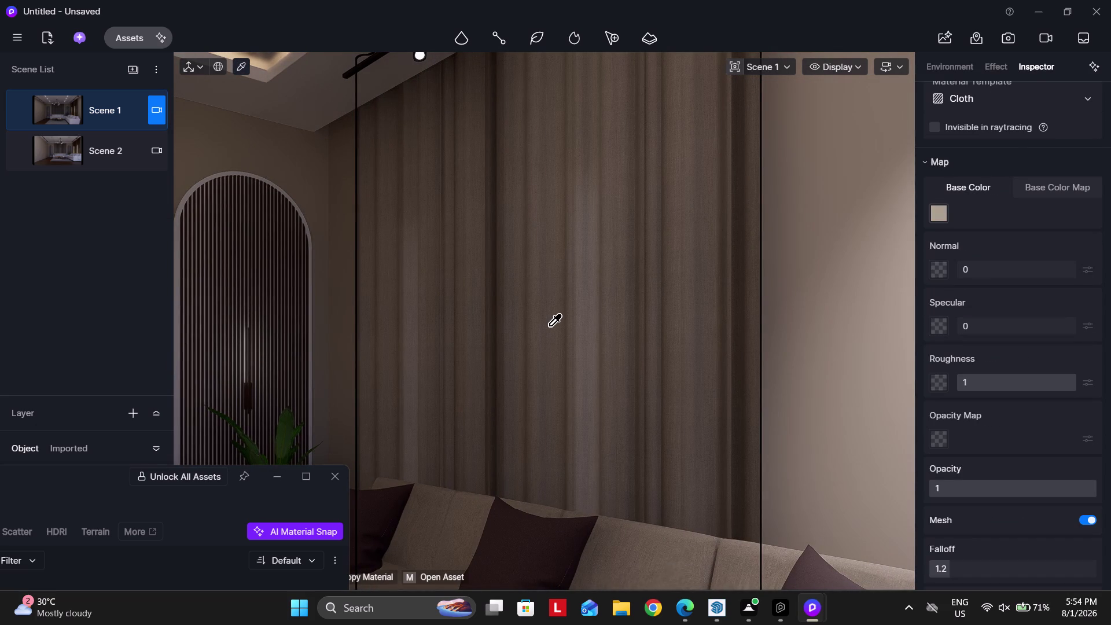